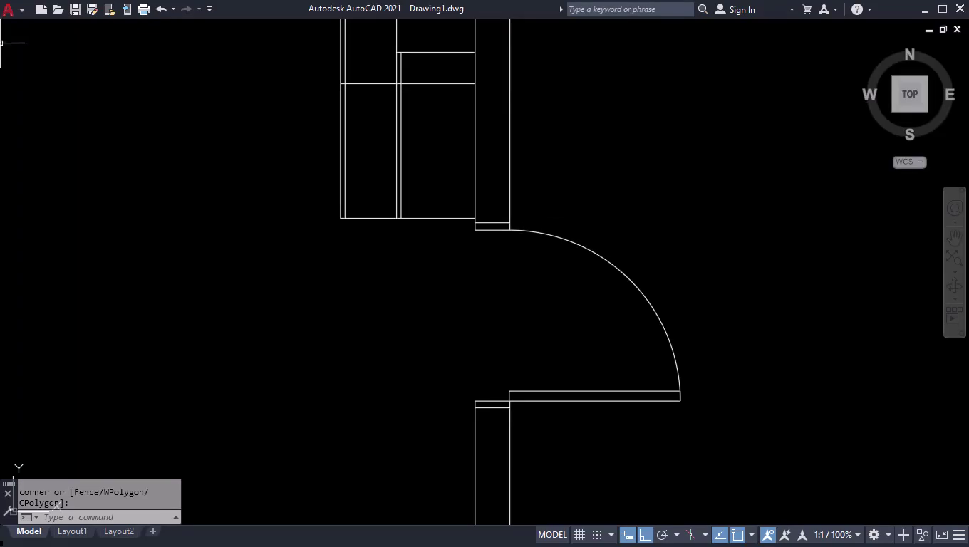
Break the inner bottom wall line near the right wall corner with BREAKATPOINT.
scroll(down, 3)
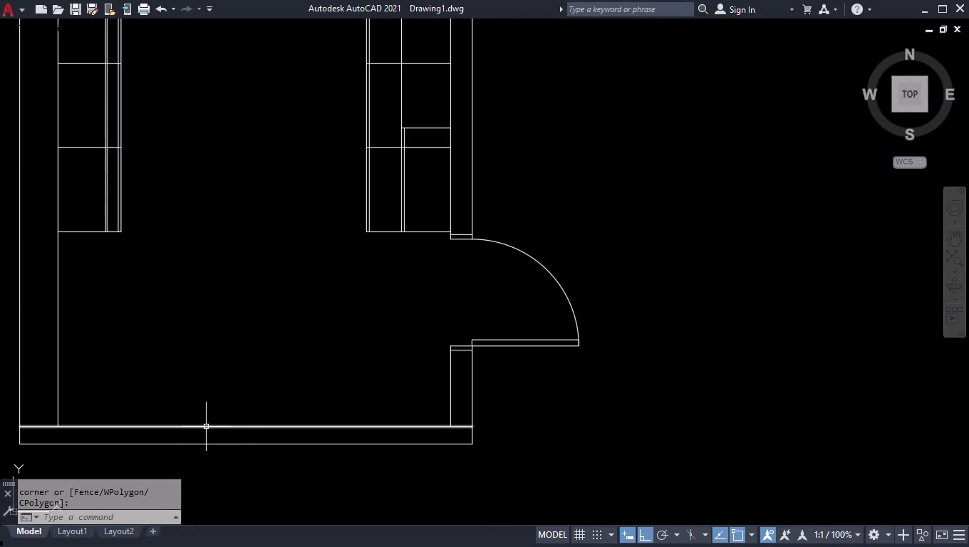
text(br)
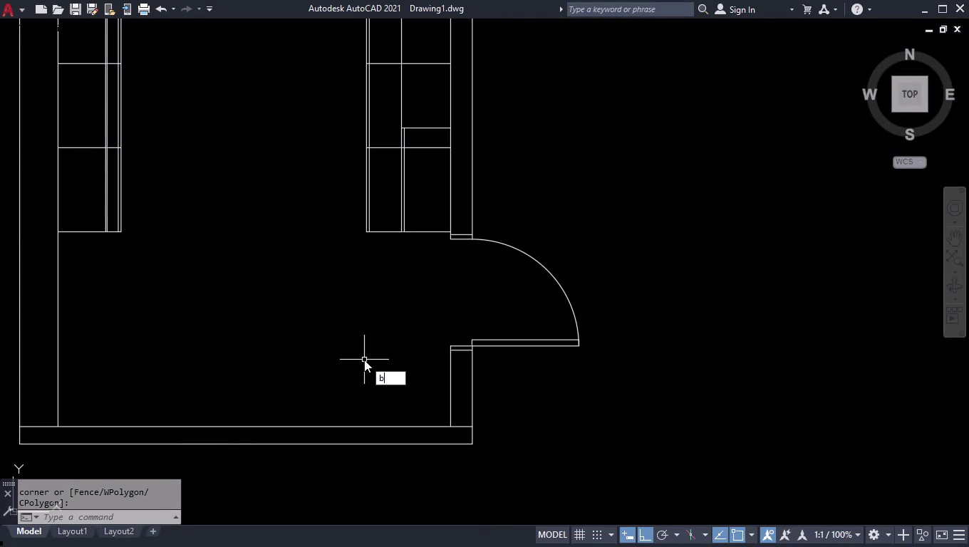
key(Down)
key(Return)
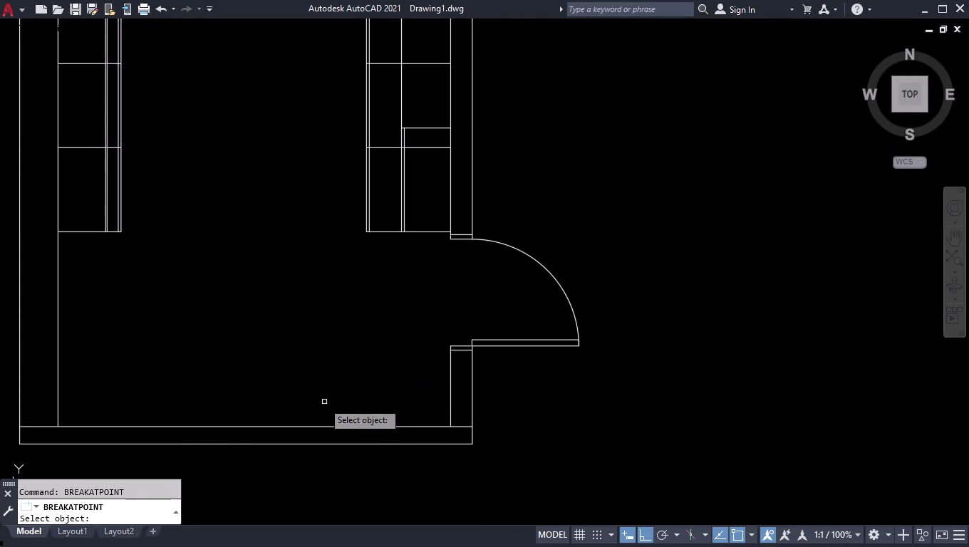
click(290, 425)
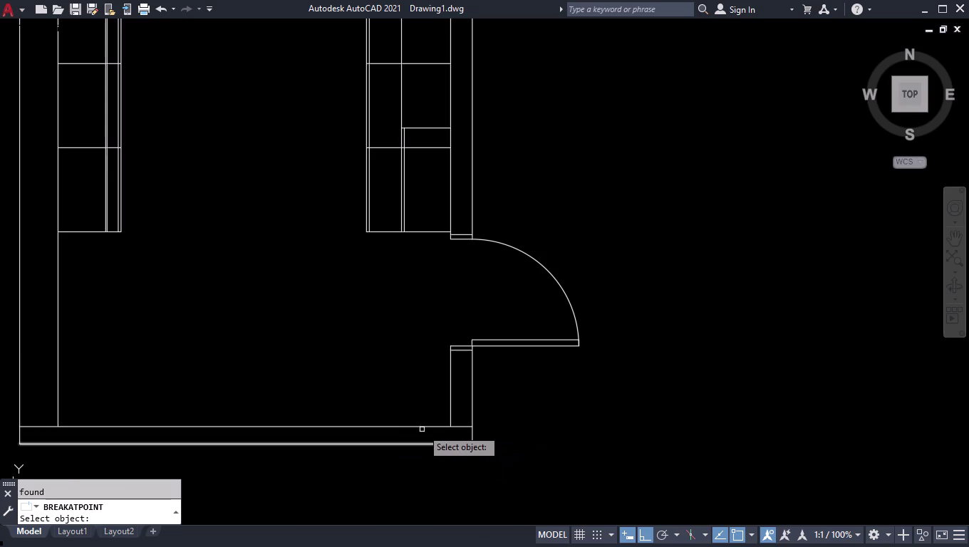
click(422, 427)
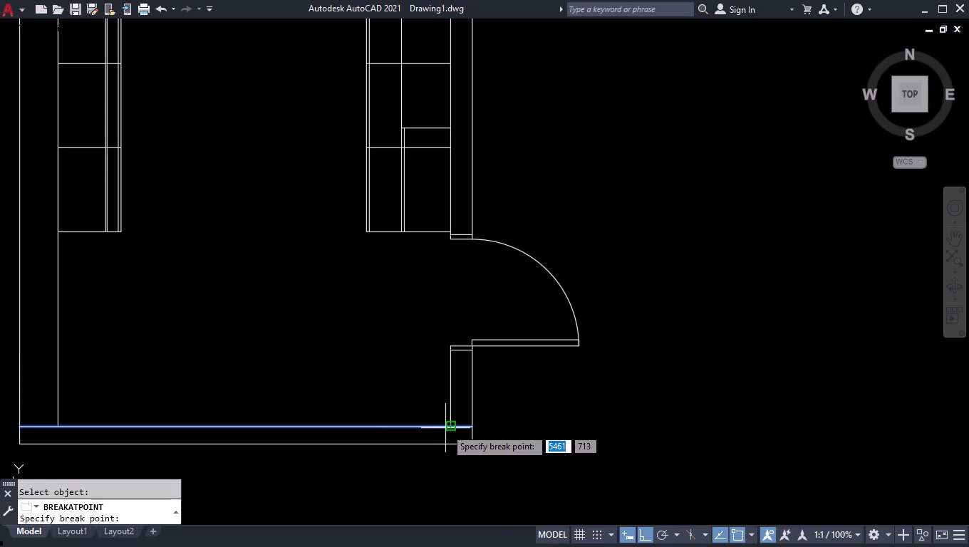
click(451, 429)
Break the same inner bottom wall line near the left wall corner.
key(space)
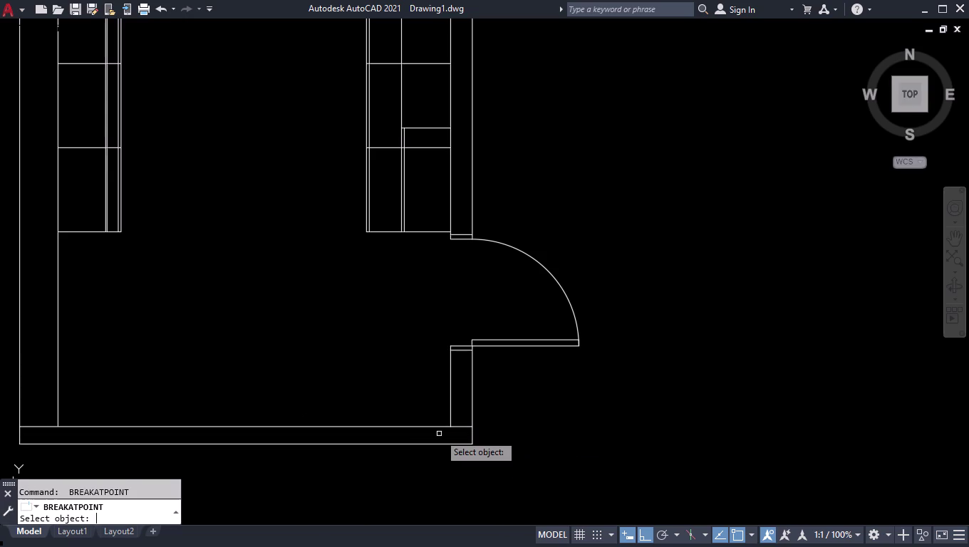
click(74, 428)
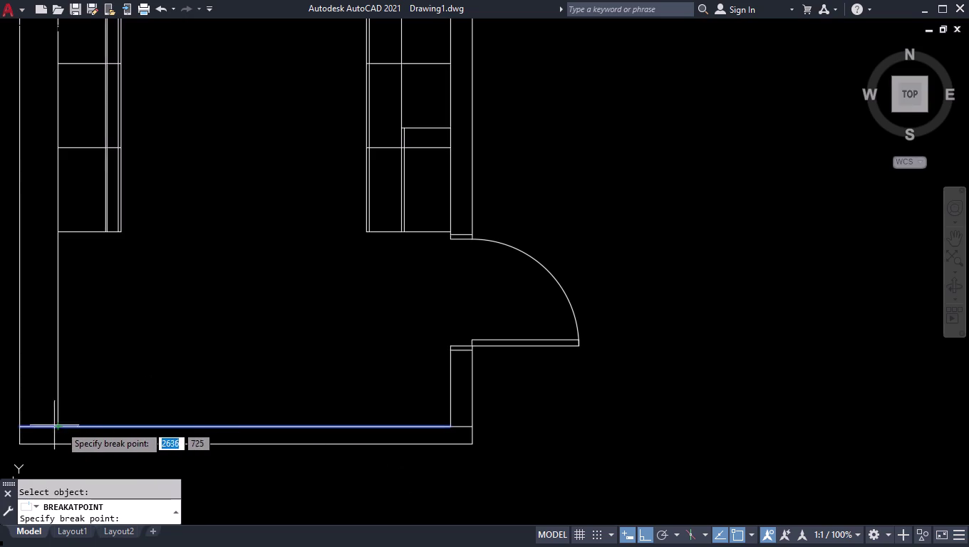
click(59, 425)
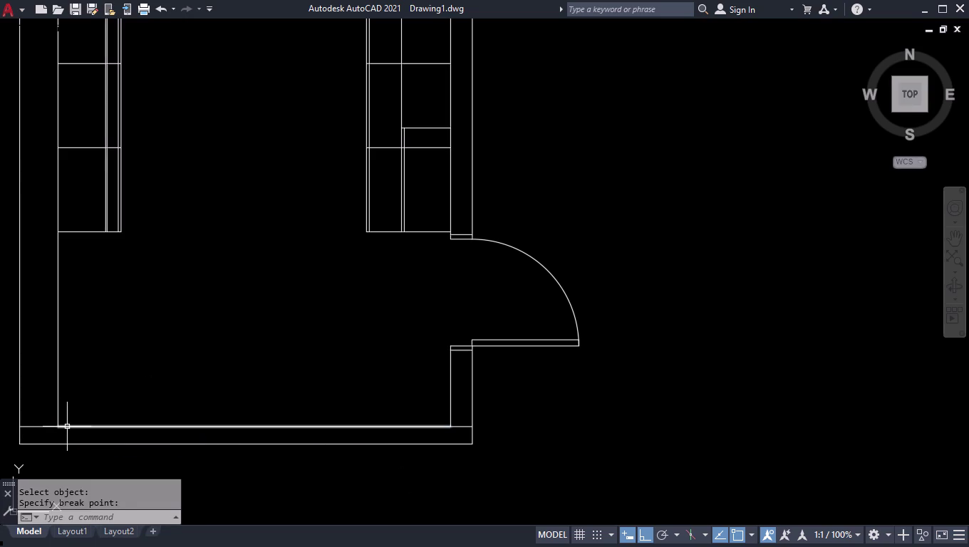
scroll(down, 3)
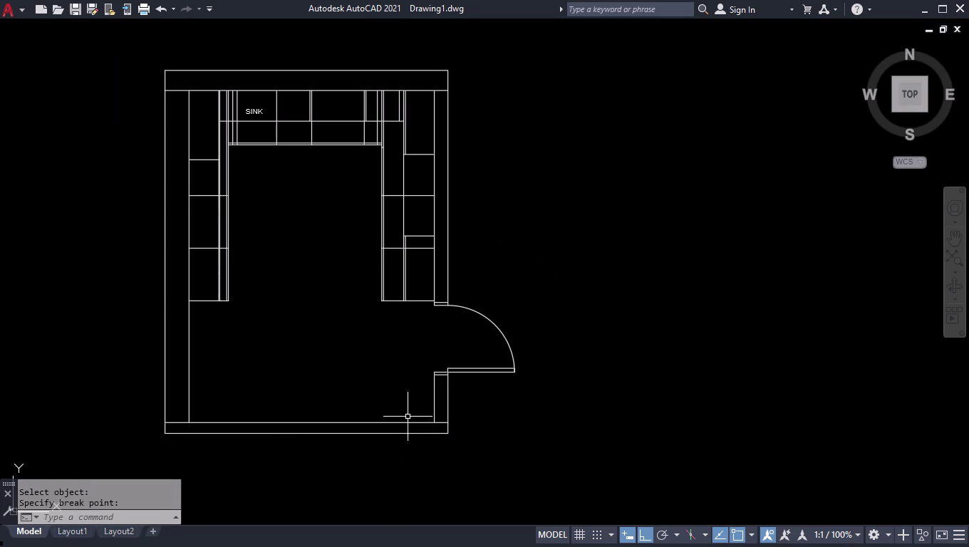
scroll(up, 3)
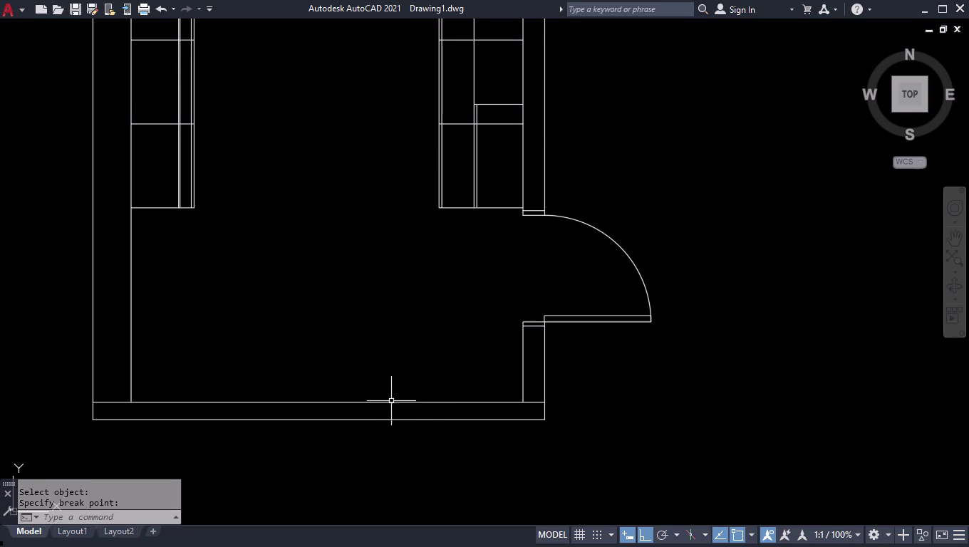
Offset the inner bottom wall line 500 units into the room as the counter edge.
text(of)
text(f)
key(Return)
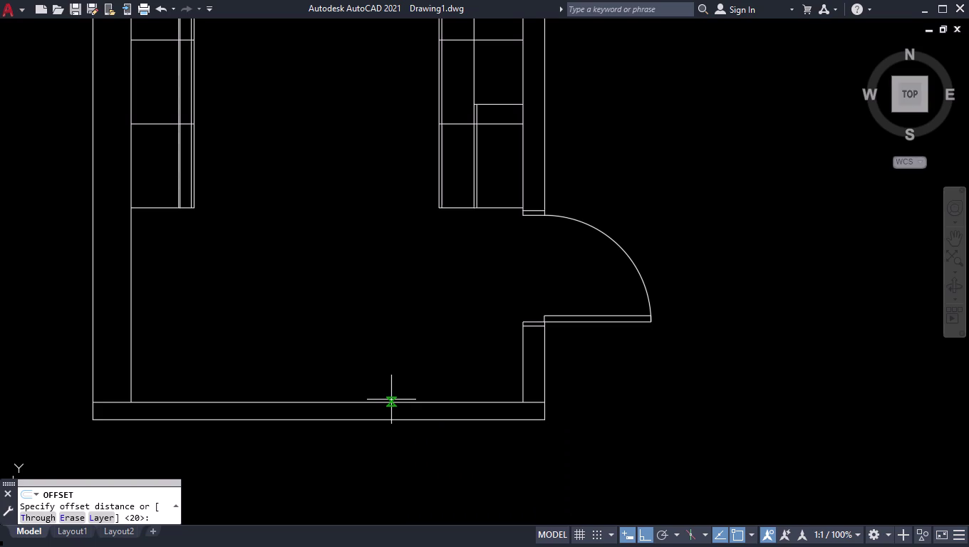
key(space)
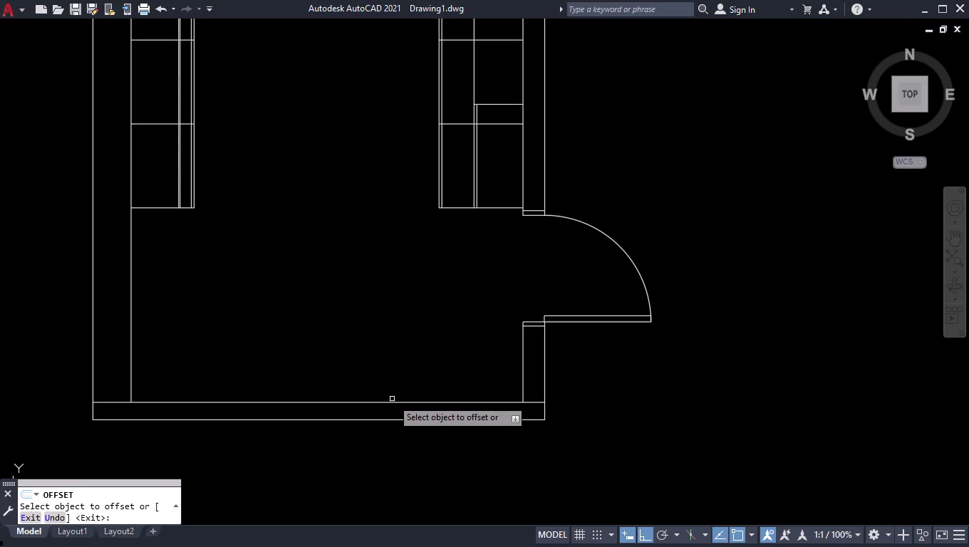
click(390, 402)
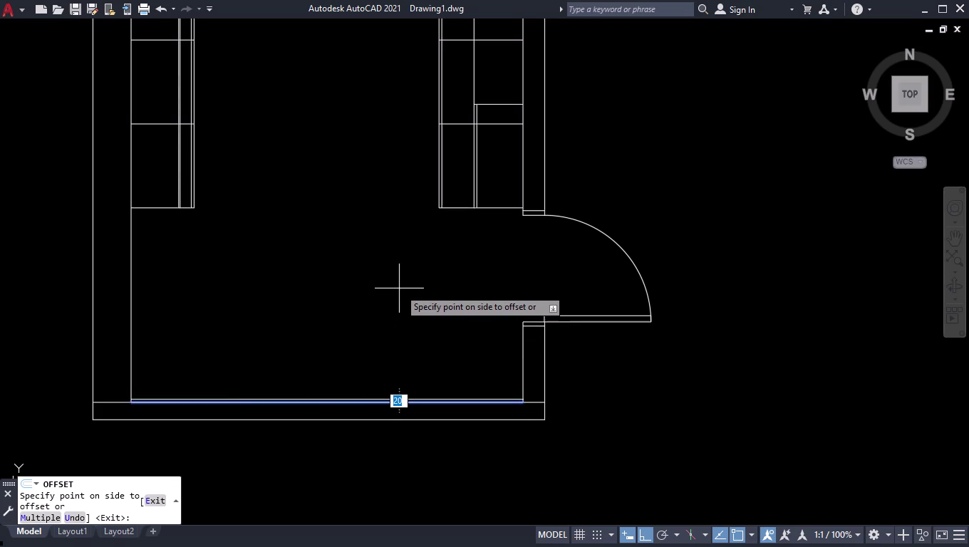
text(500)
key(Return)
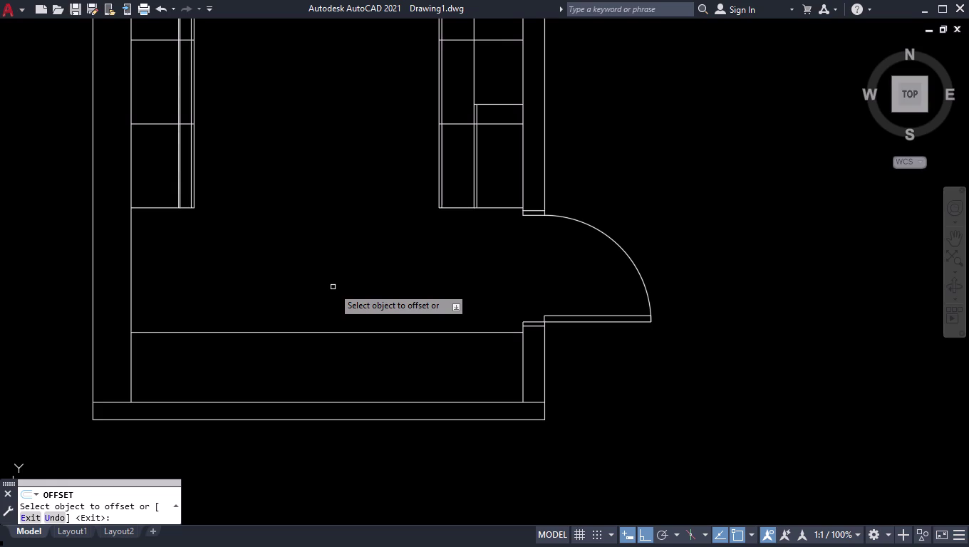
scroll(up, 3)
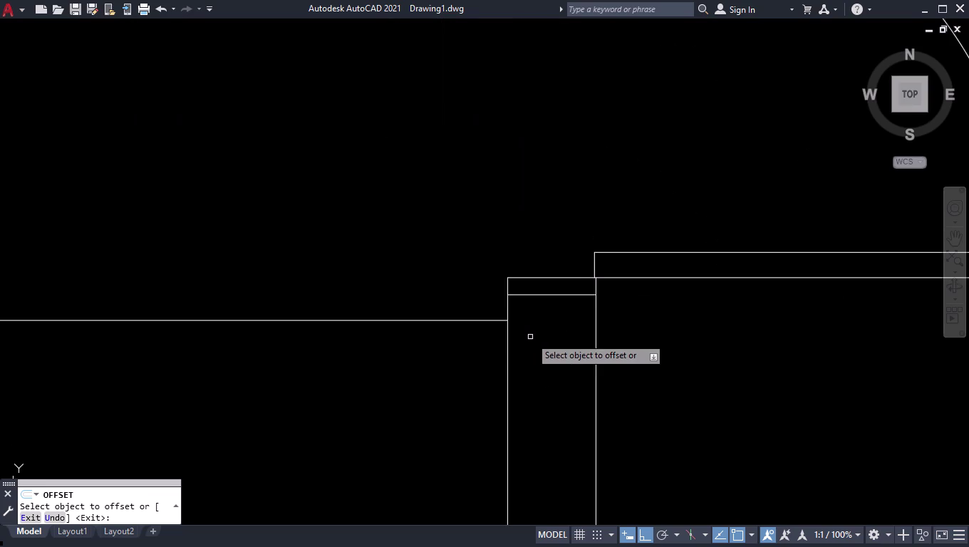
scroll(up, 3)
scroll(down, 3)
scroll(down, 3)
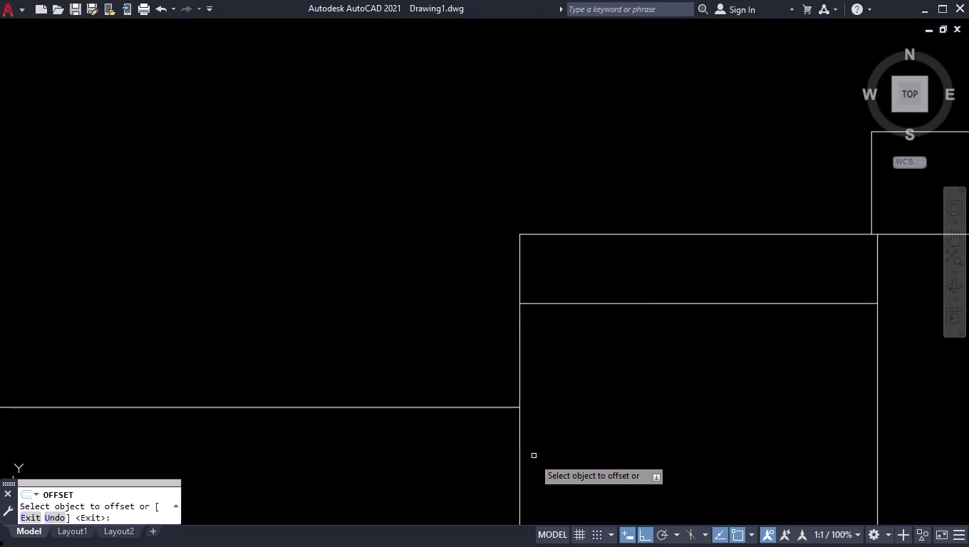
scroll(up, 3)
scroll(up, 3)
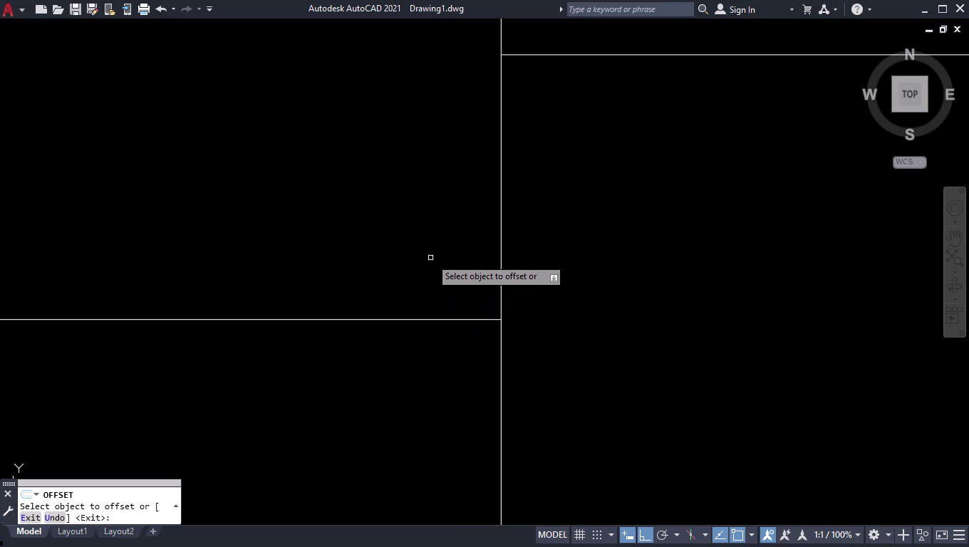
scroll(down, 3)
scroll(down, 3)
scroll(down, 3)
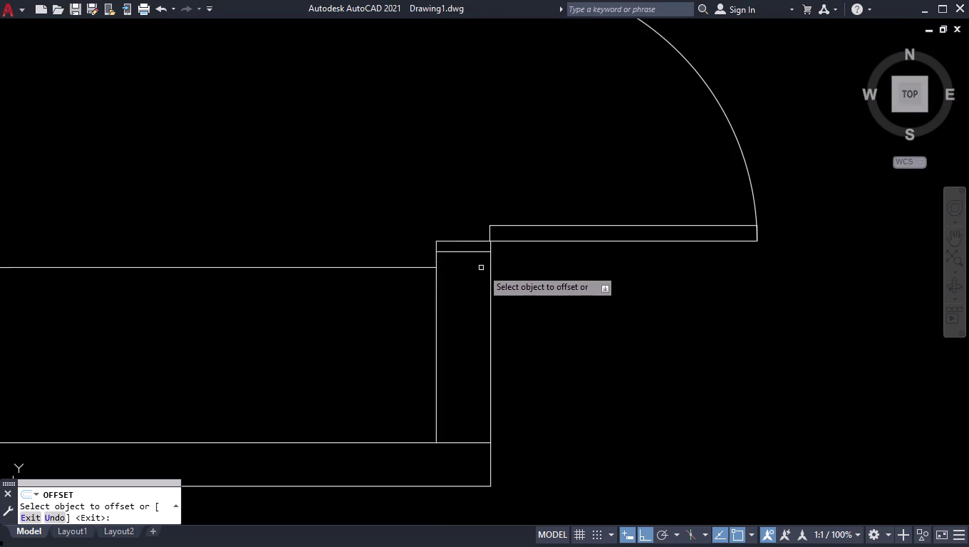
scroll(down, 3)
scroll(down, 3)
scroll(up, 3)
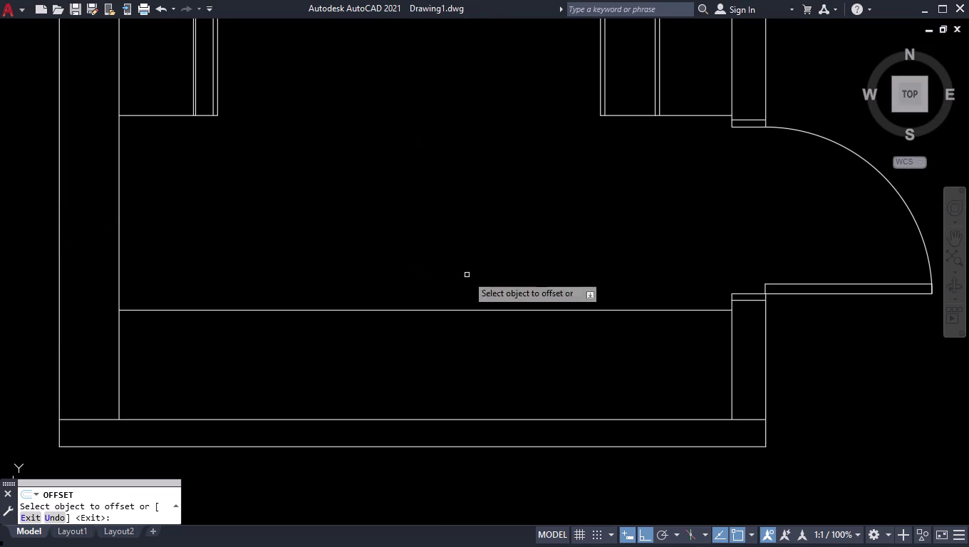
scroll(up, 3)
scroll(down, 3)
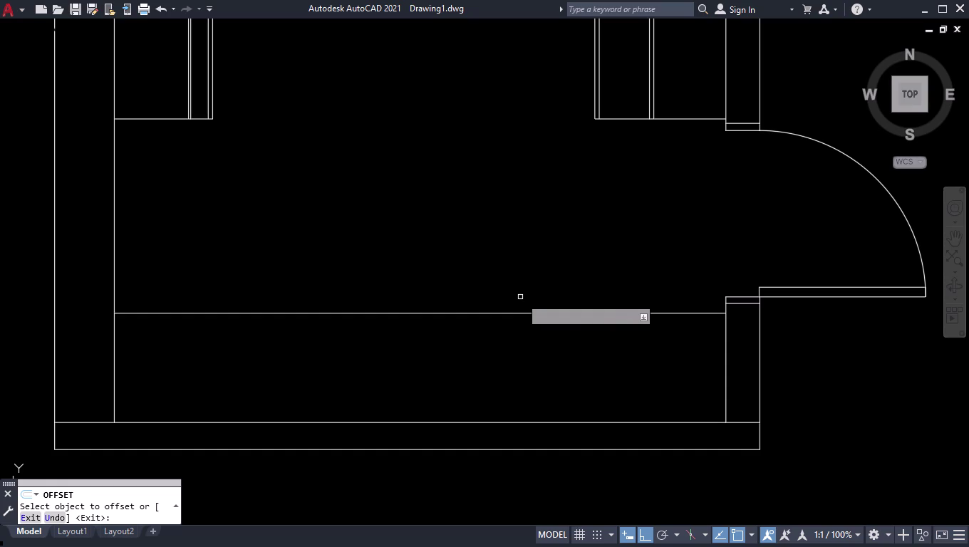
scroll(up, 3)
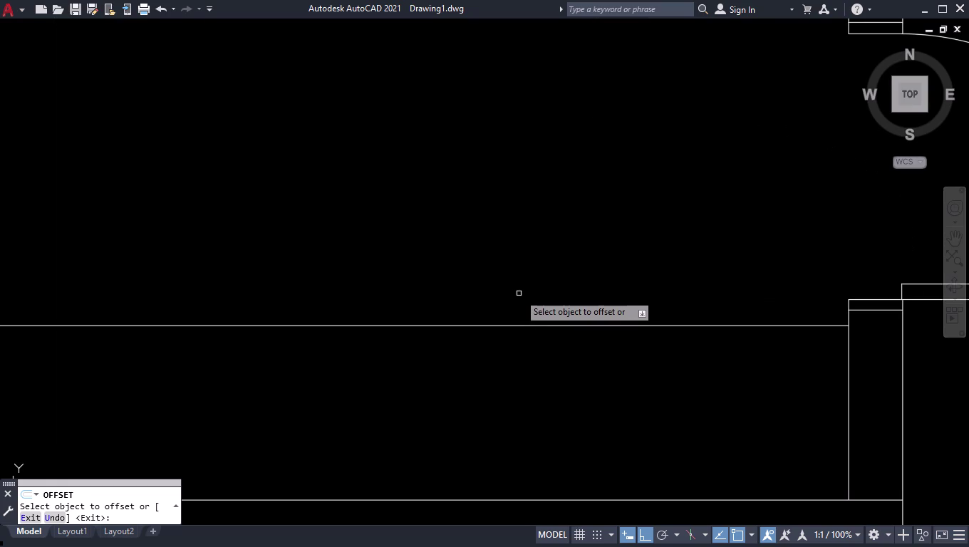
Start a line above the counter line, then end the command without drawing.
key(Return)
key(l)
key(Return)
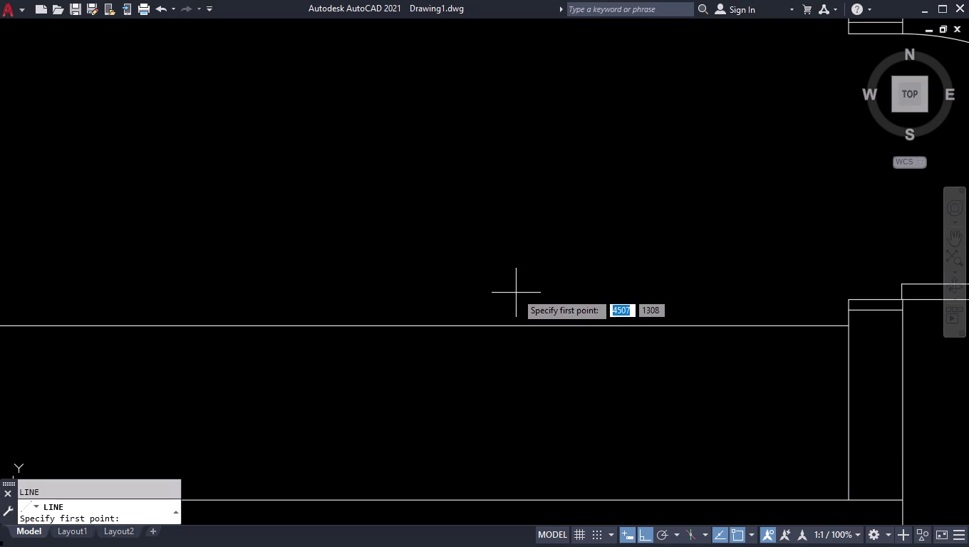
click(0, 327)
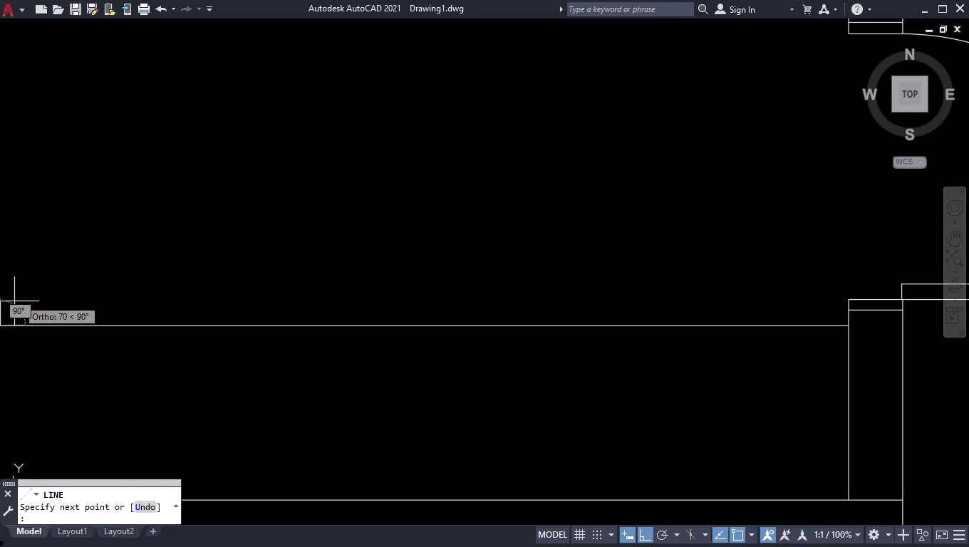
scroll(down, 3)
scroll(down, 3)
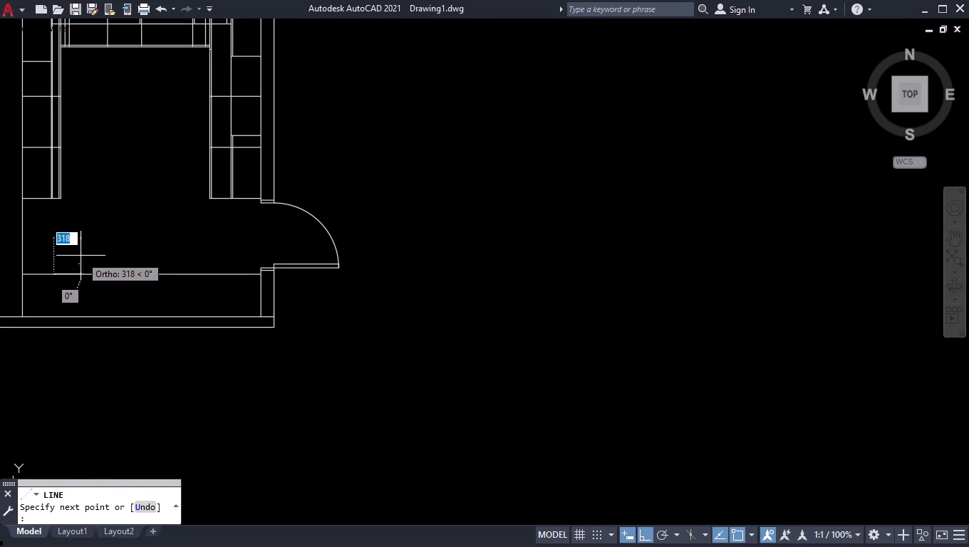
key(Return)
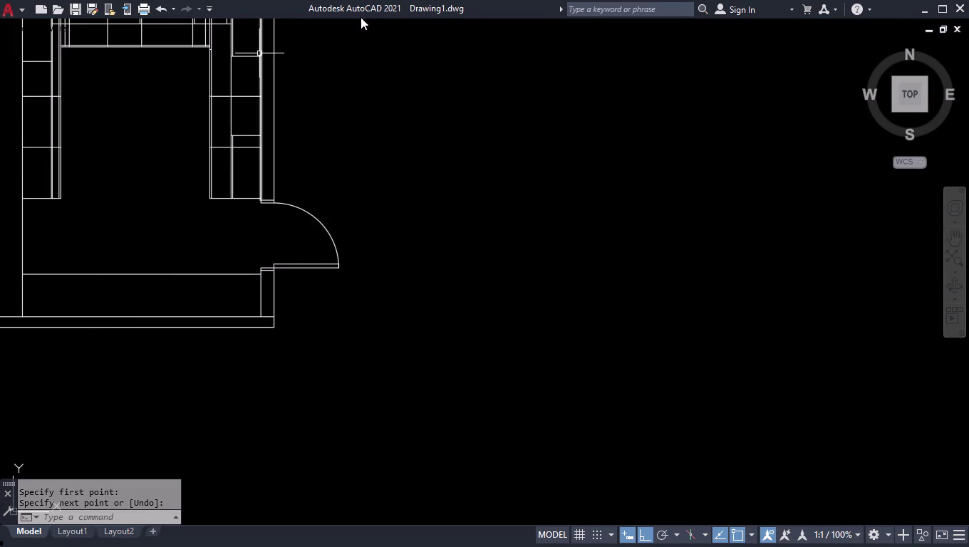
Zoom out to the whole kitchen plan and use the drawing area's shortcut menu.
scroll(down, 3)
scroll(down, 3)
scroll(up, 3)
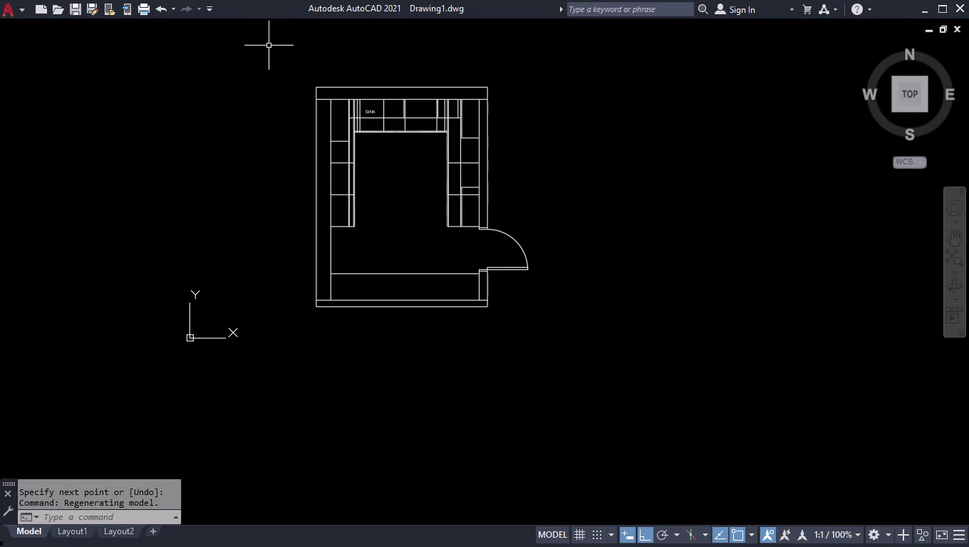
right_click(289, 50)
click(290, 51)
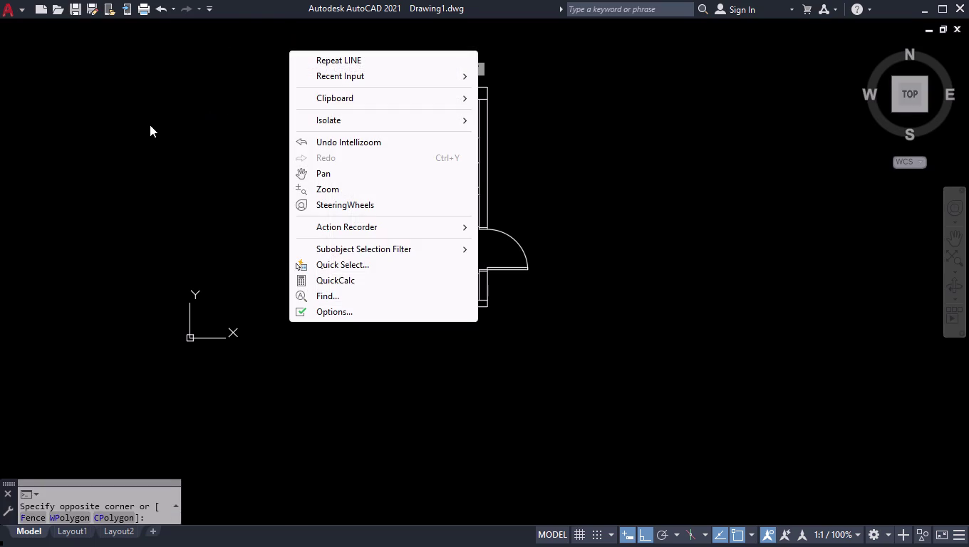
click(205, 144)
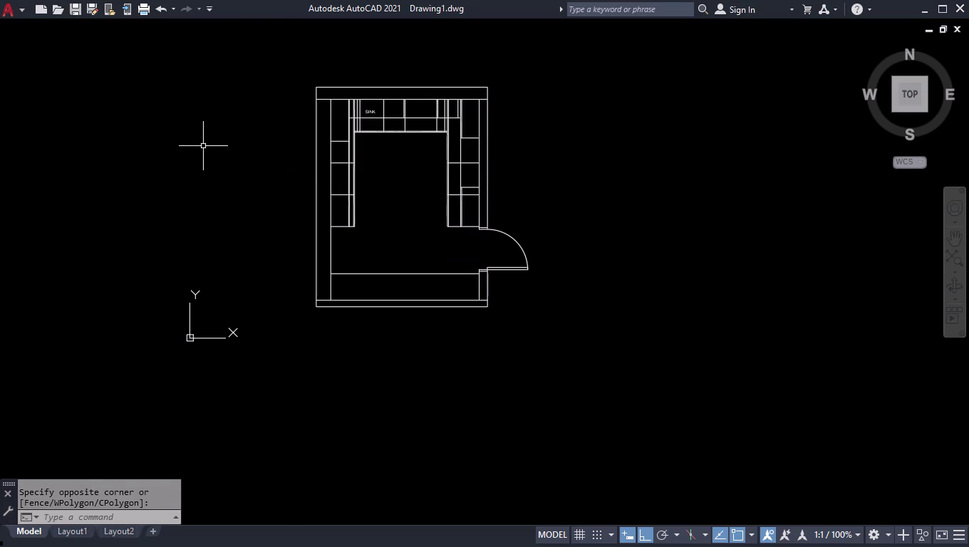
click(203, 149)
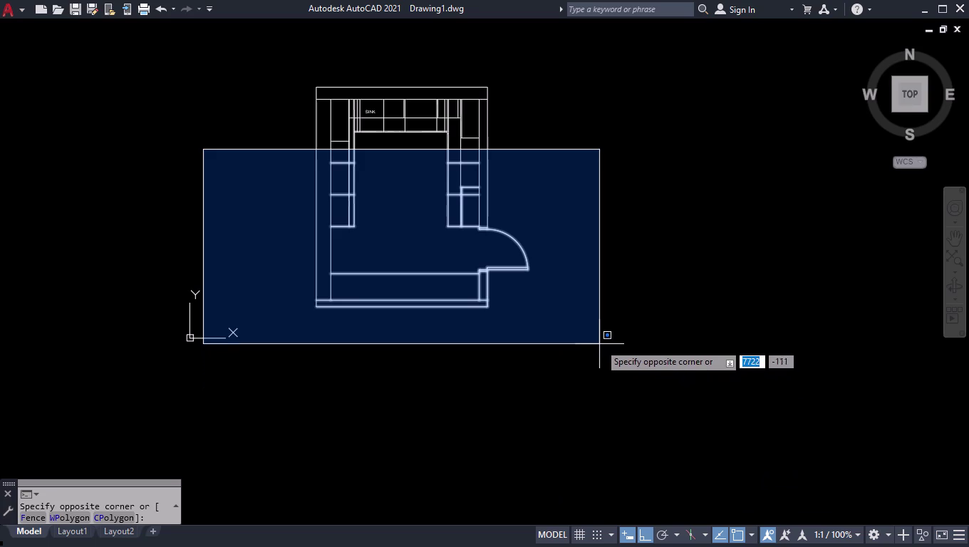
click(600, 327)
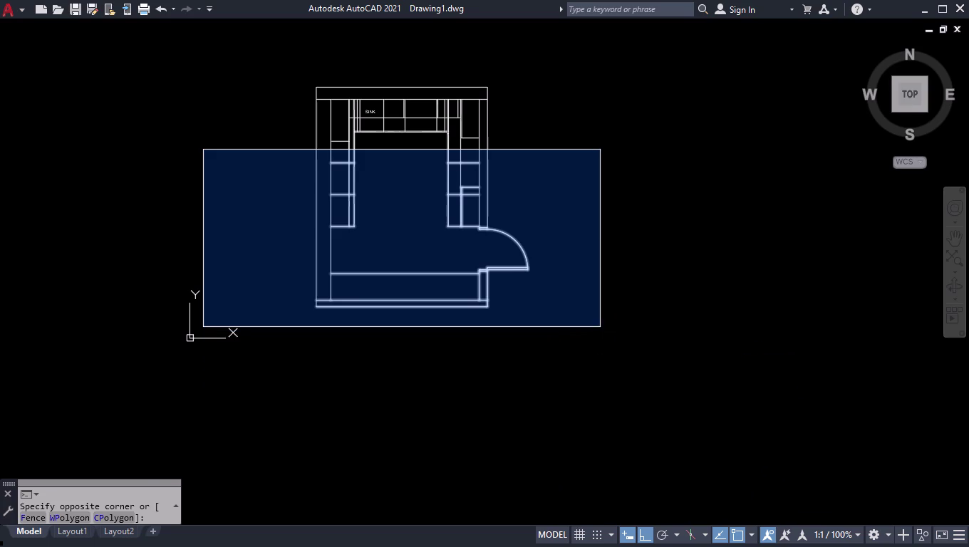
click(279, 35)
click(600, 233)
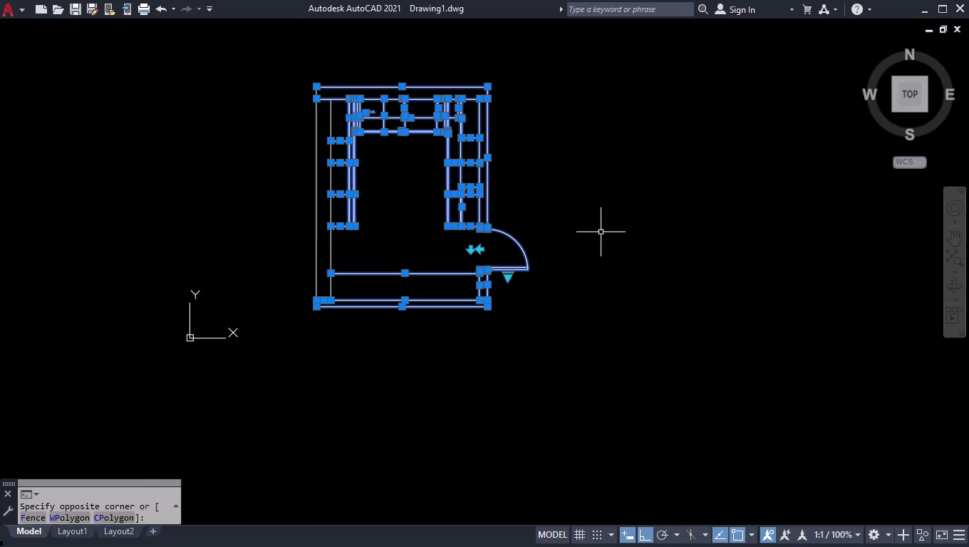
click(266, 67)
click(411, 410)
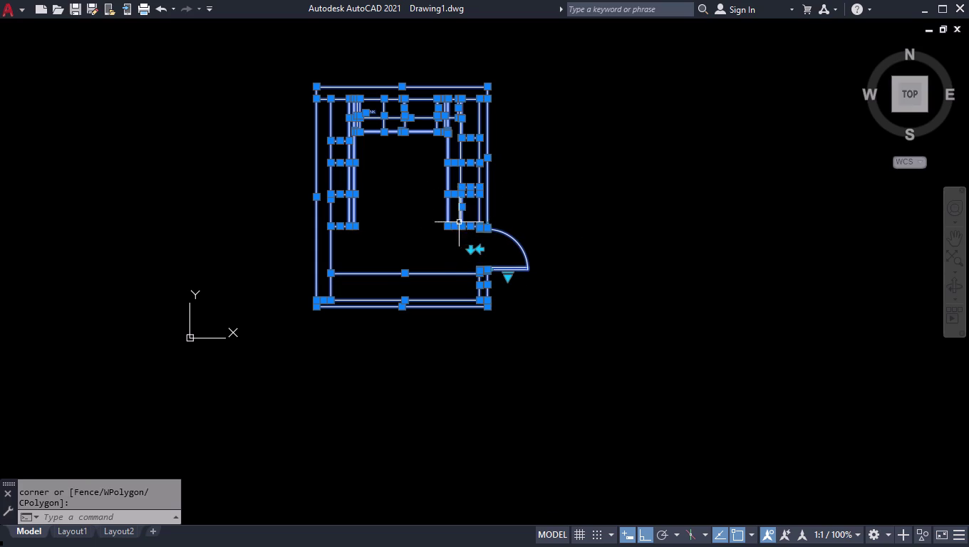
click(282, 64)
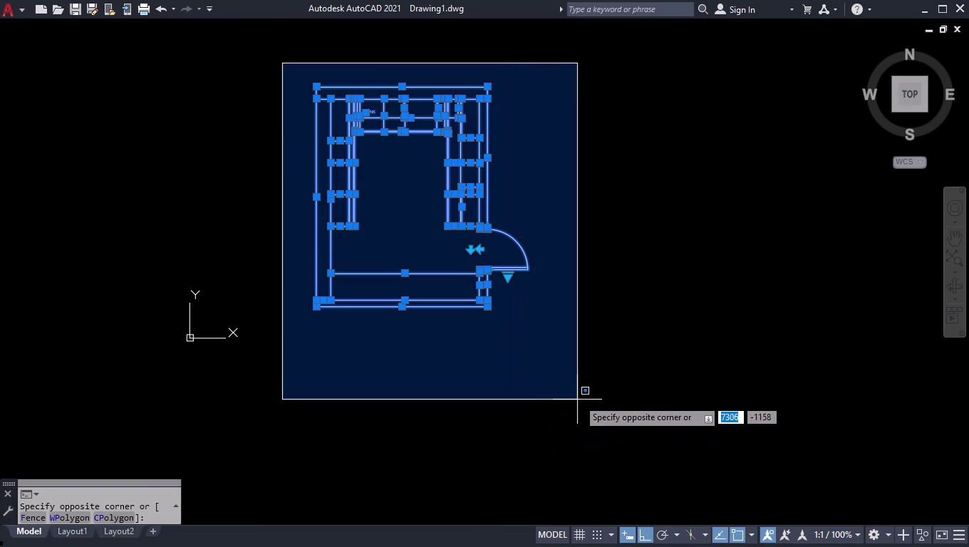
click(578, 398)
scroll(up, 3)
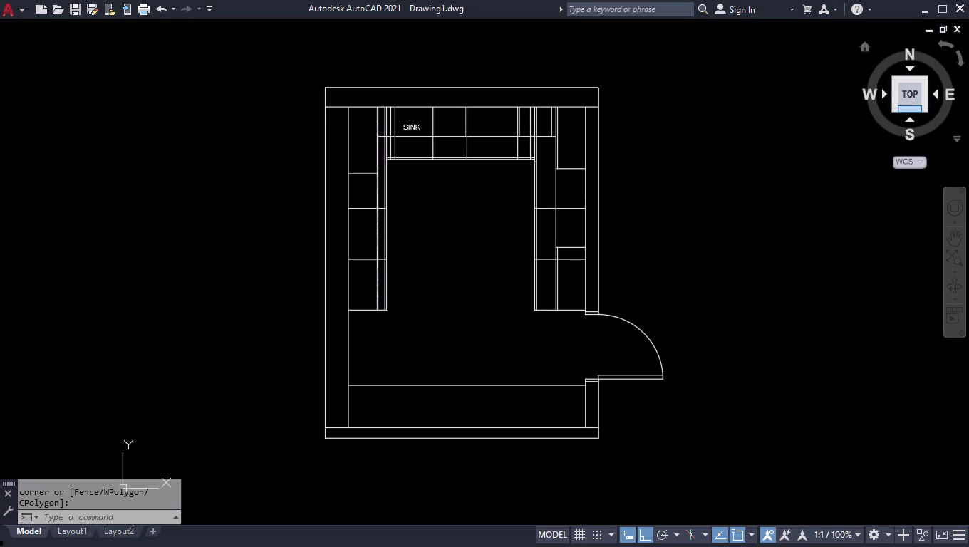
click(915, 111)
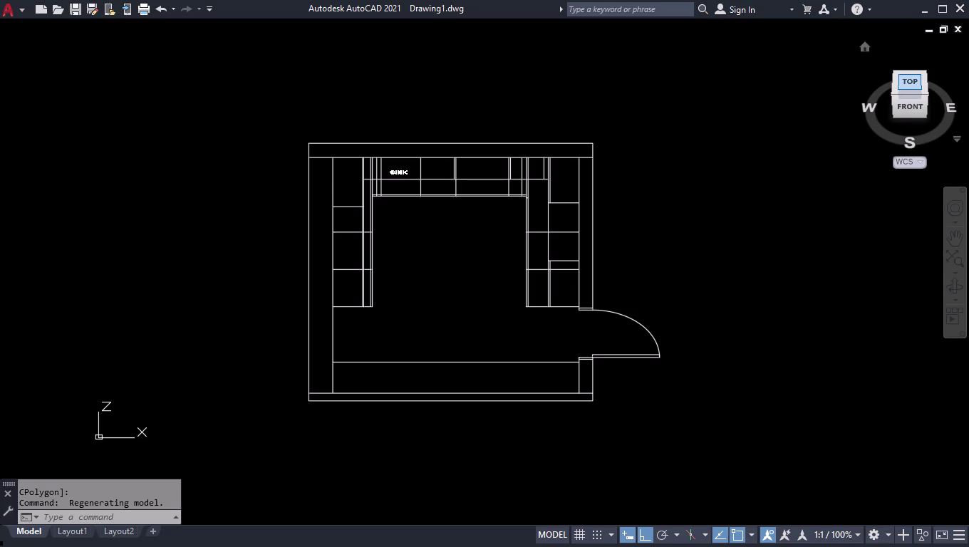
click(910, 83)
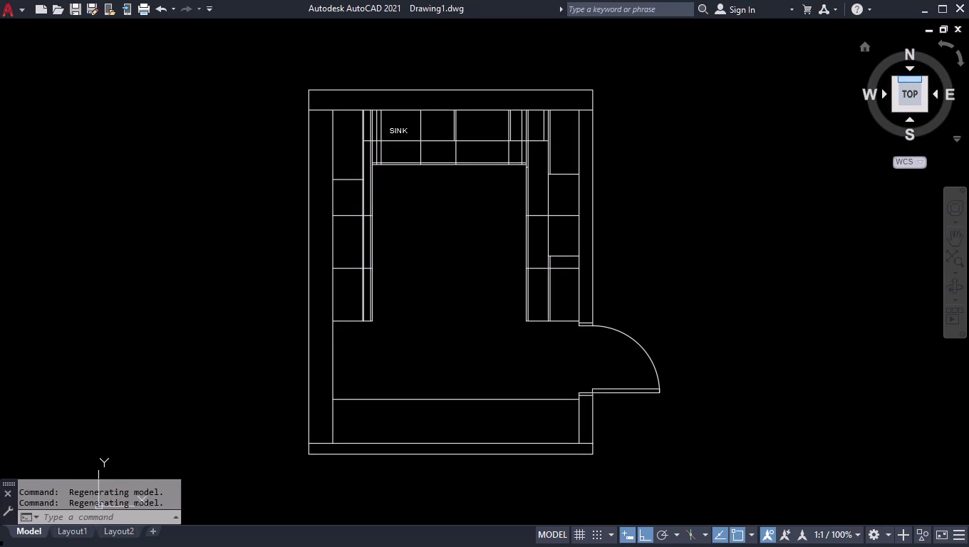
click(911, 81)
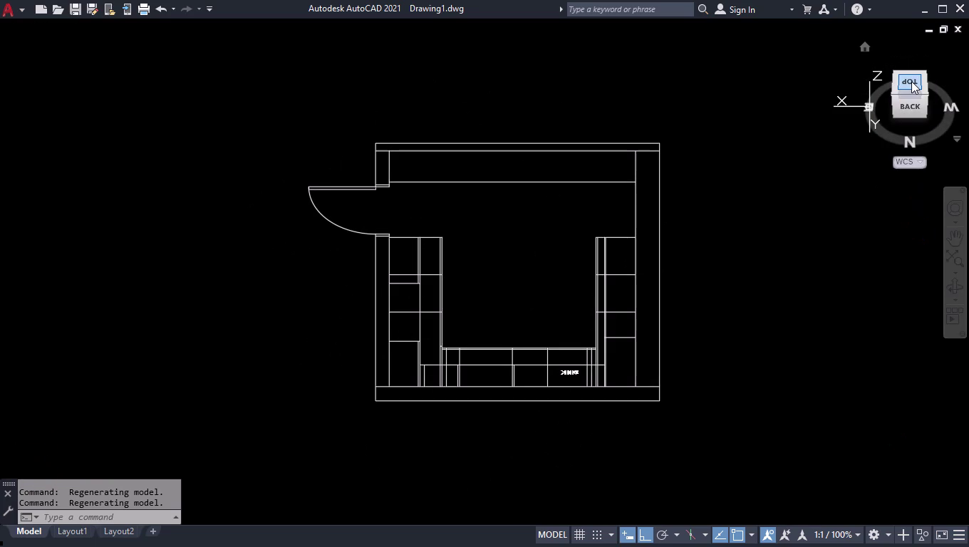
click(909, 80)
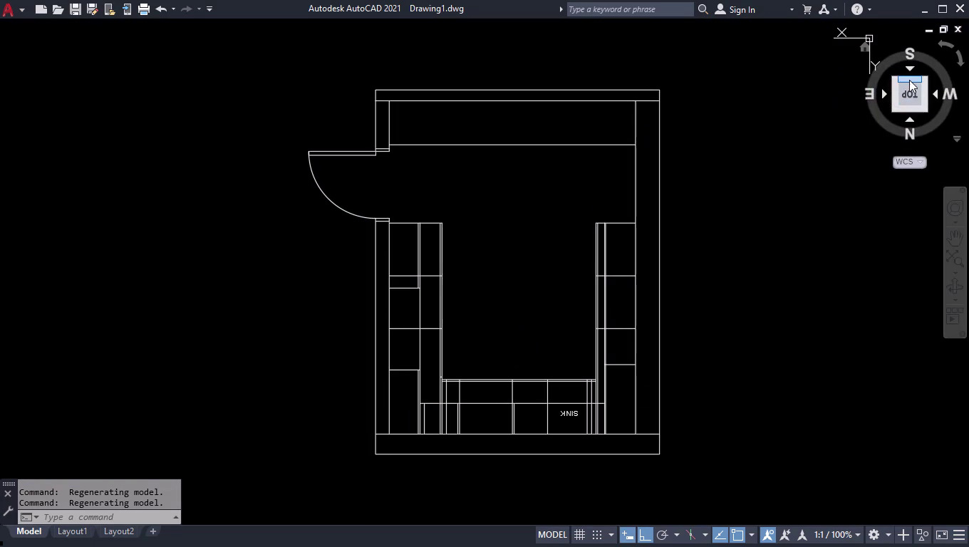
click(912, 118)
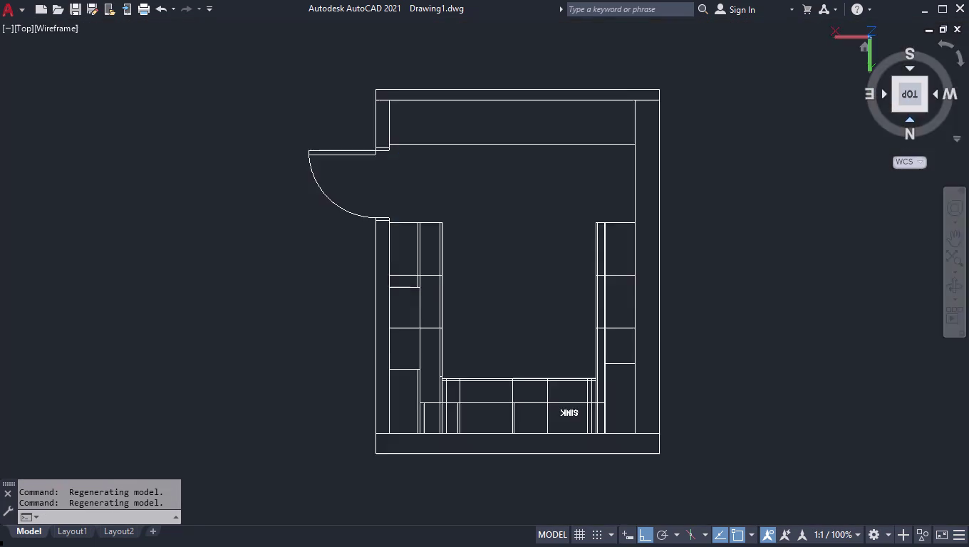
click(910, 66)
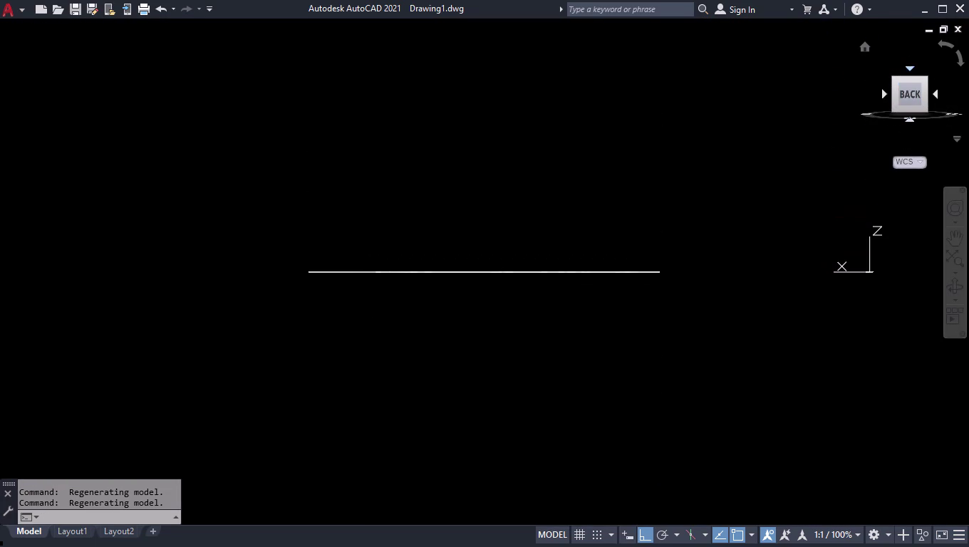
click(910, 69)
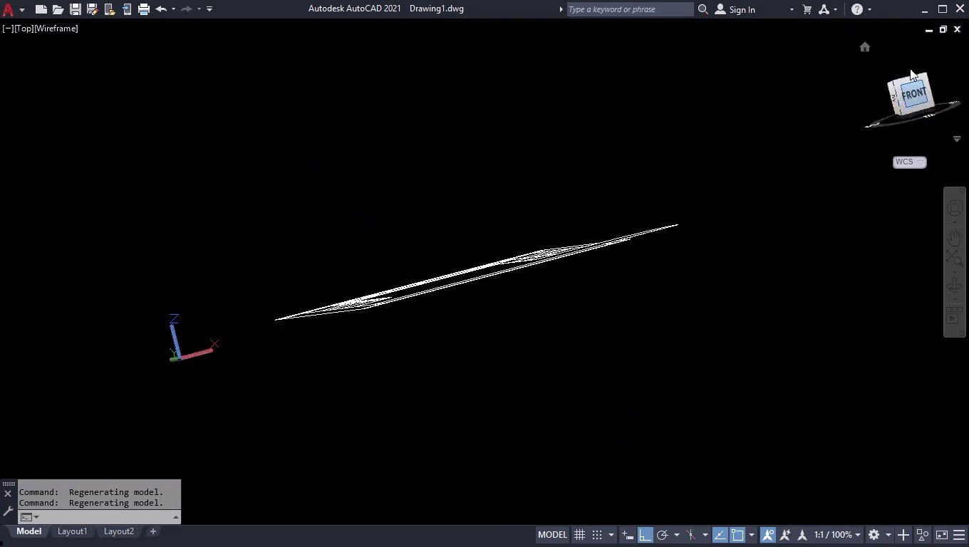
click(913, 121)
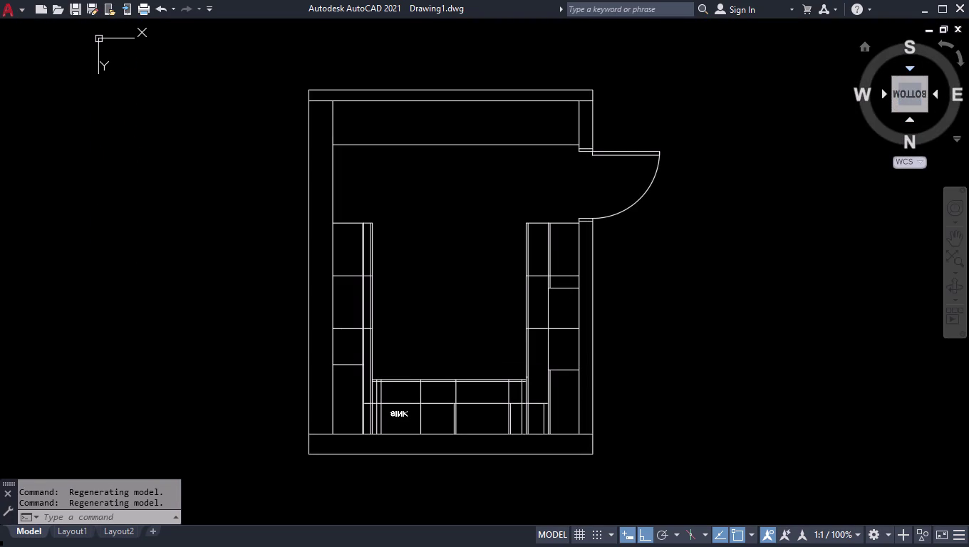
click(912, 65)
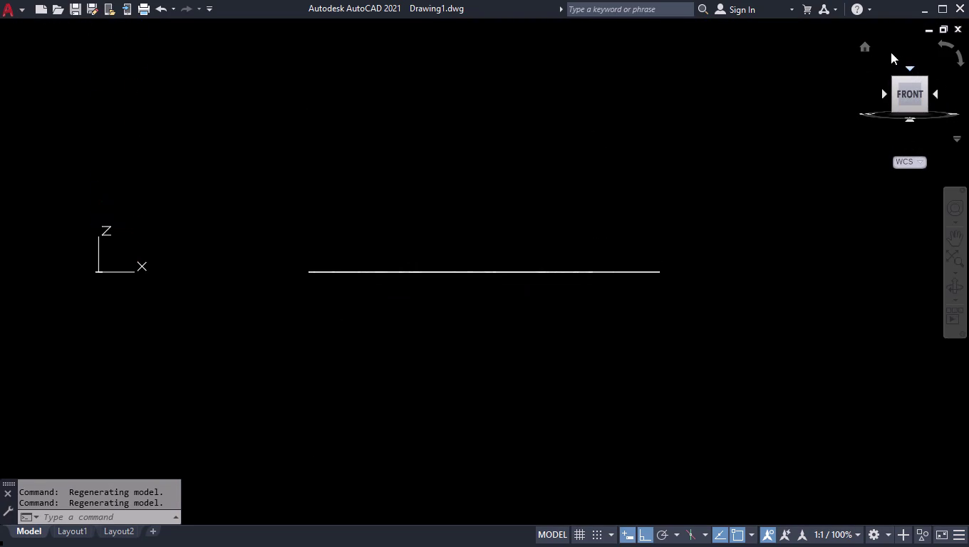
click(867, 47)
click(908, 73)
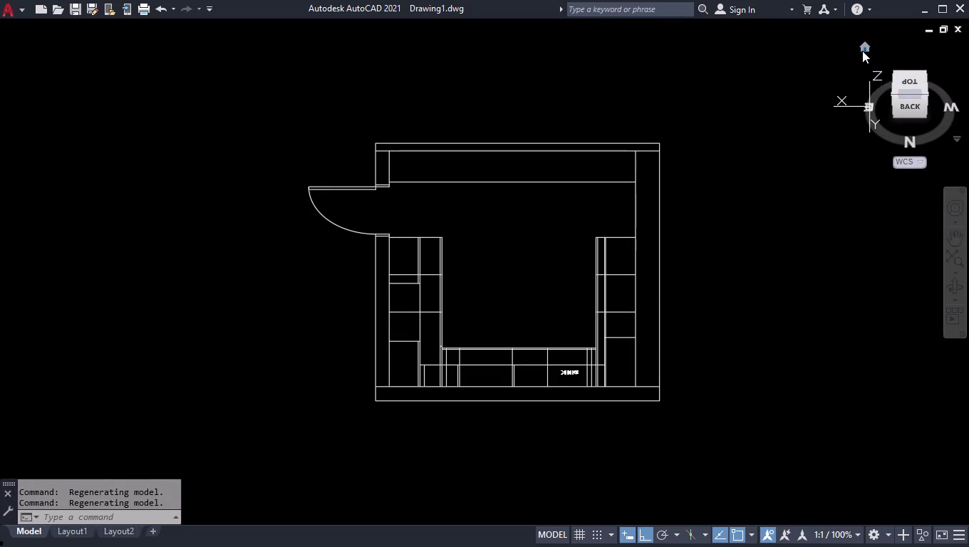
click(862, 51)
click(910, 77)
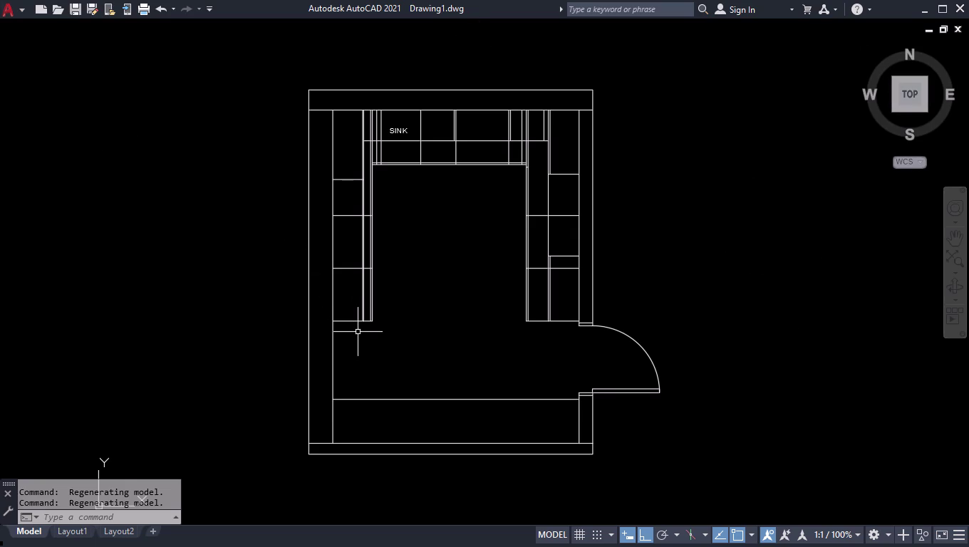
Use the top bar controls, then zoom in on the upper cabinet row with SINK.
click(560, 12)
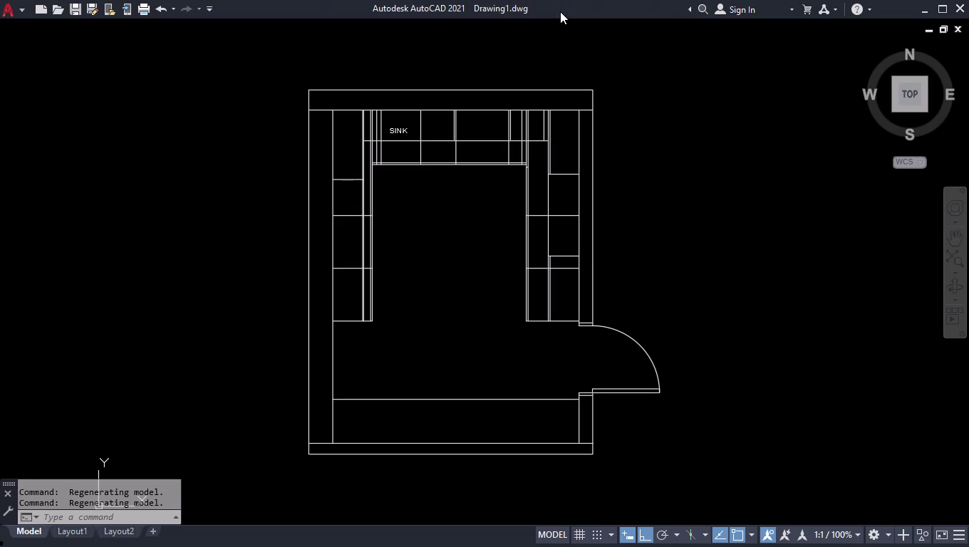
click(687, 10)
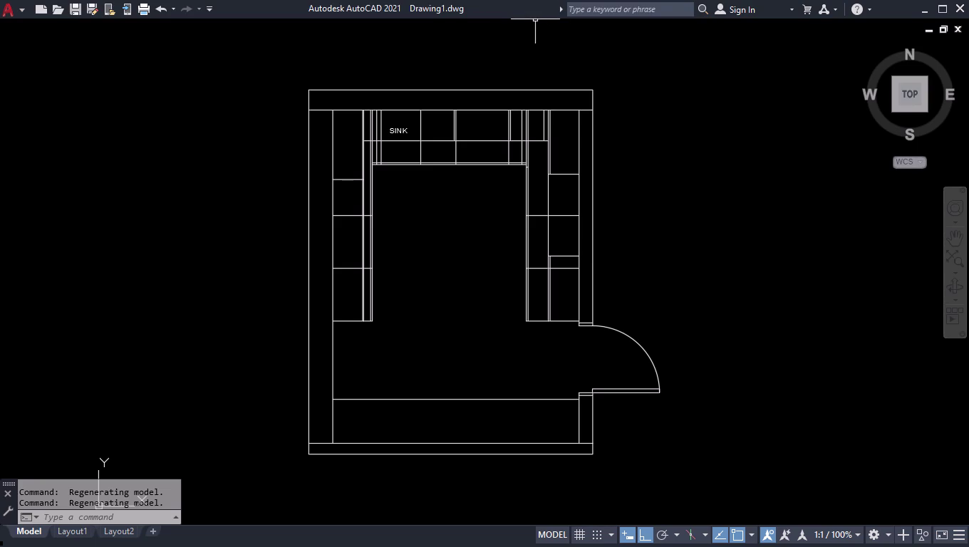
click(586, 9)
click(560, 12)
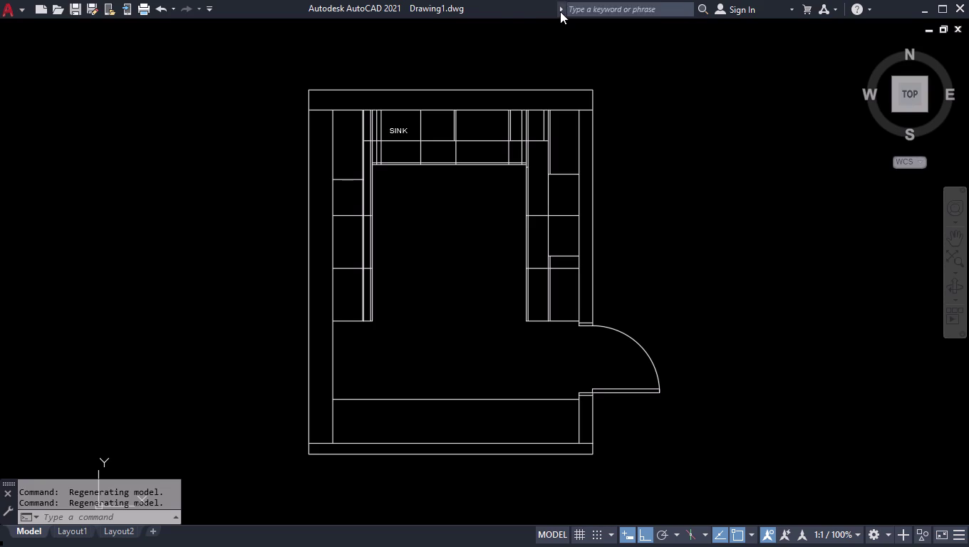
click(691, 14)
scroll(up, 3)
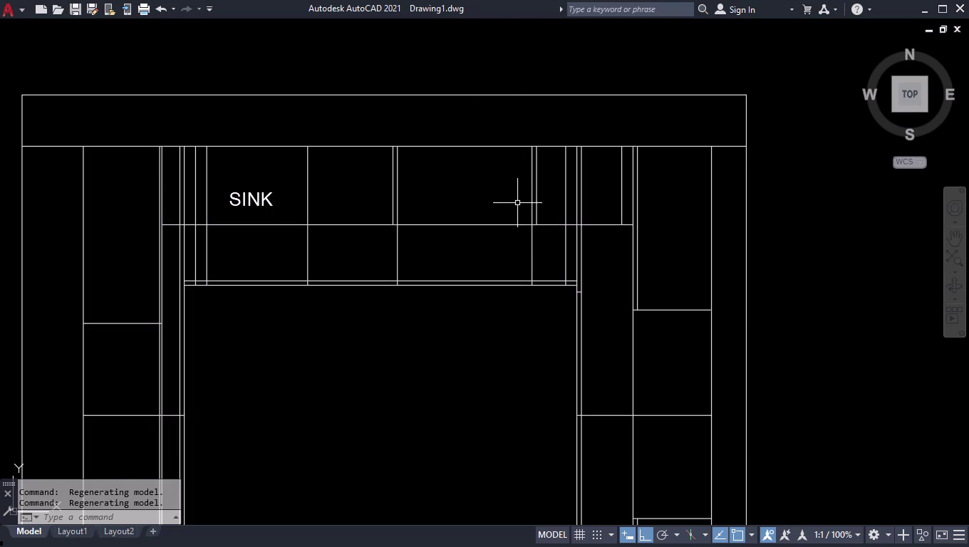
Pan the close-up to centre the SINK row and right-hand cabinets, then exit Pan.
scroll(up, 3)
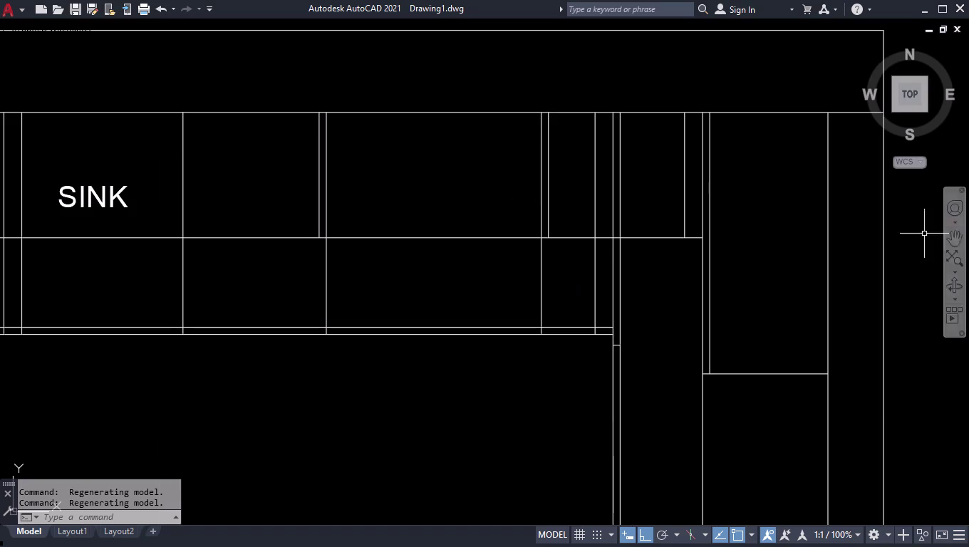
click(956, 242)
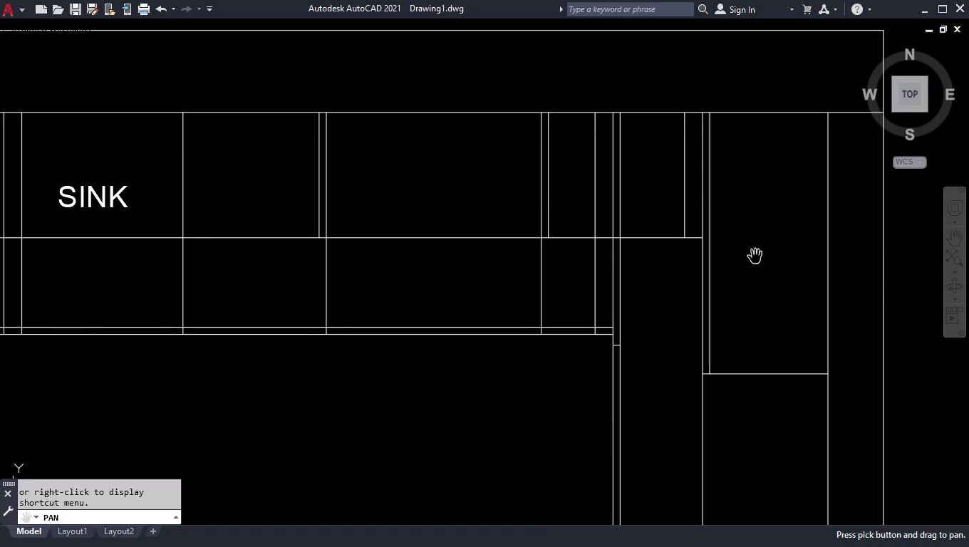
drag(752, 258, 840, 252)
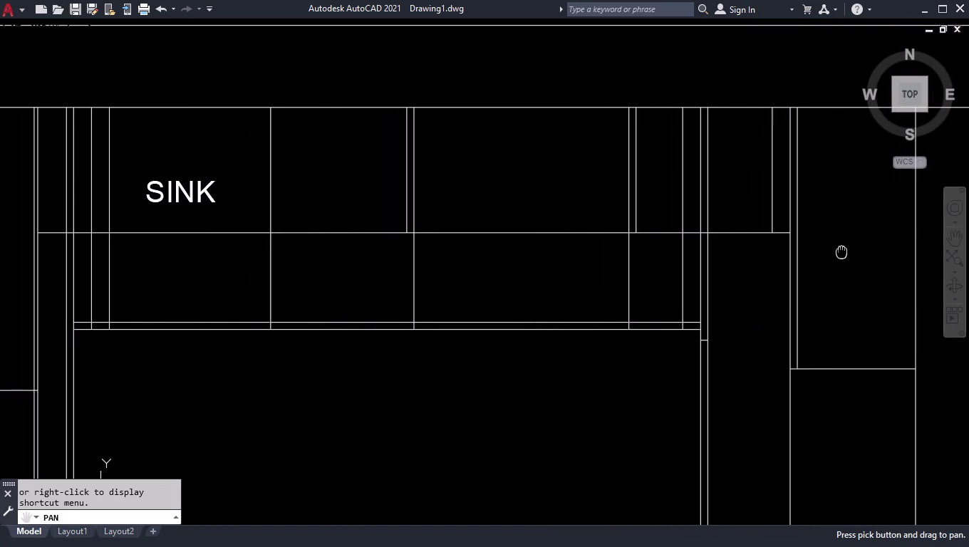
drag(840, 253, 841, 250)
click(956, 236)
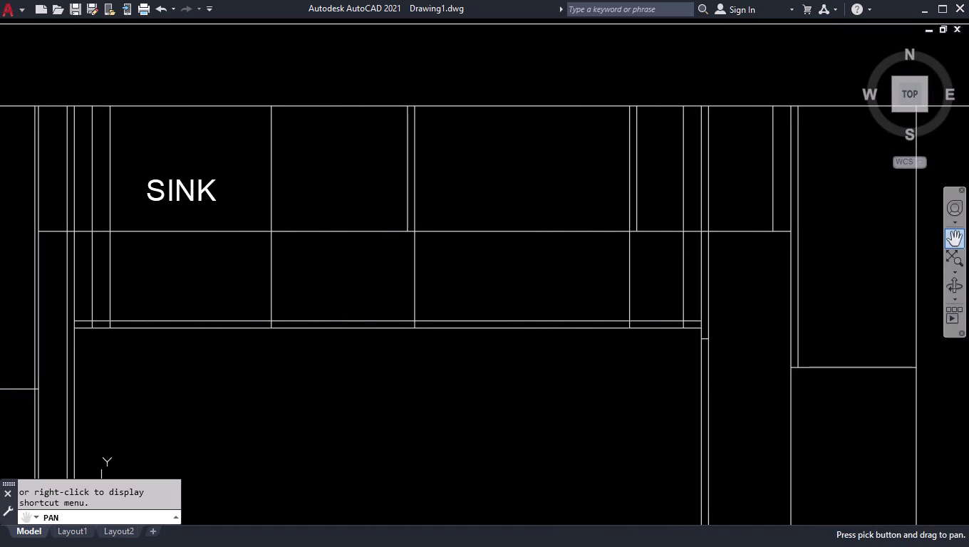
key(space)
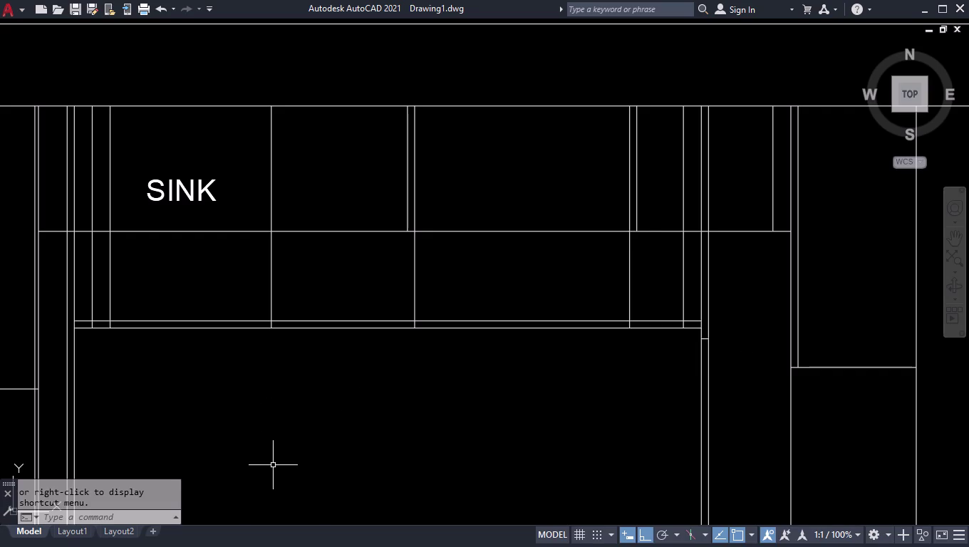
key(space)
key(space)
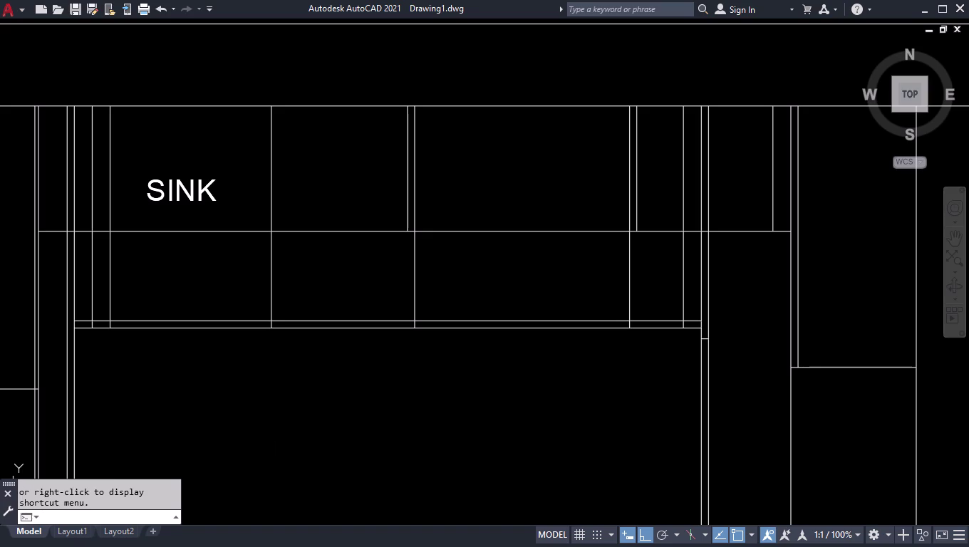